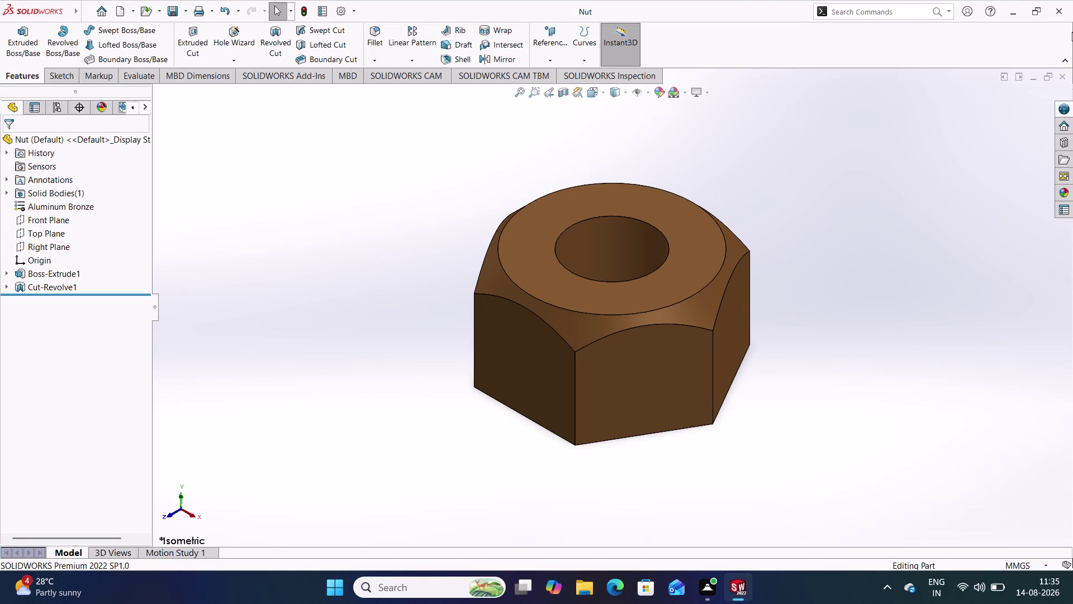
Create a new blank part document, Part7, after the bronze hex nut.
key(ctrl+n)
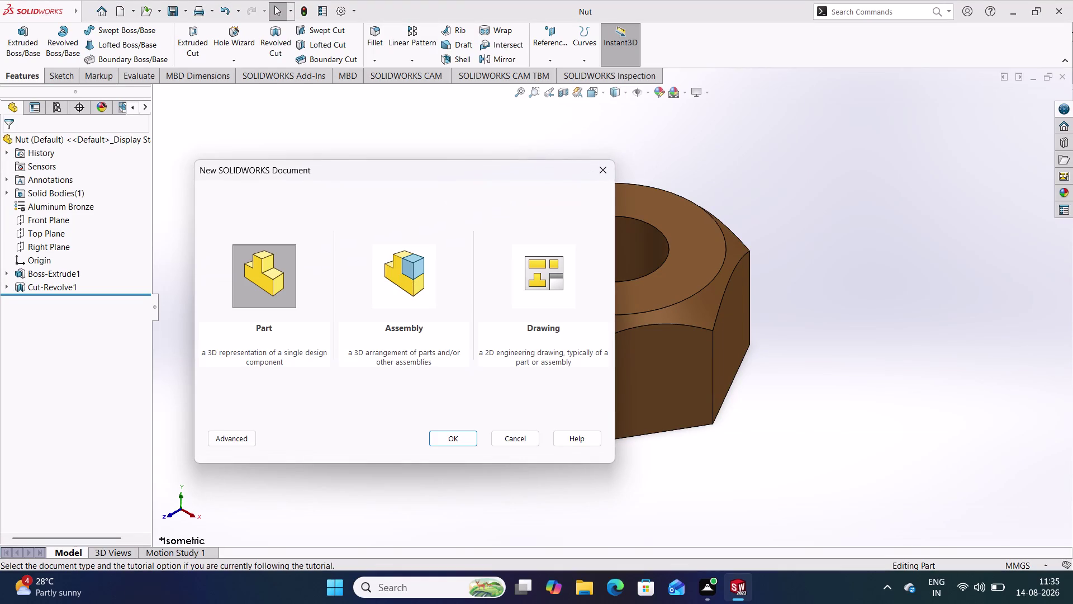
key(Return)
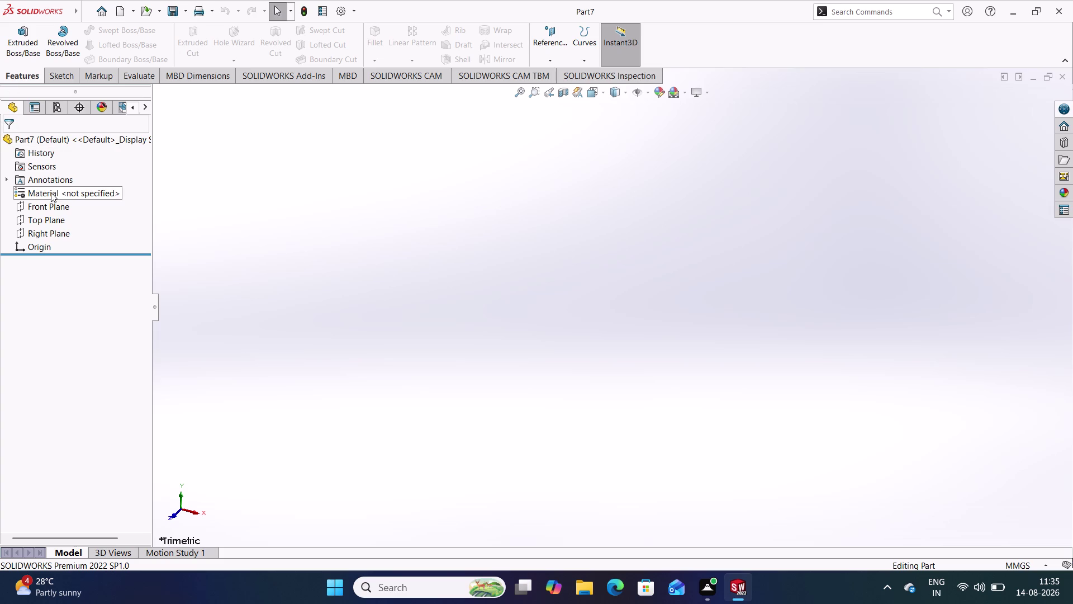
Start a sketch on the Top Plane and draw a circle centred on the origin.
click(52, 217)
click(64, 199)
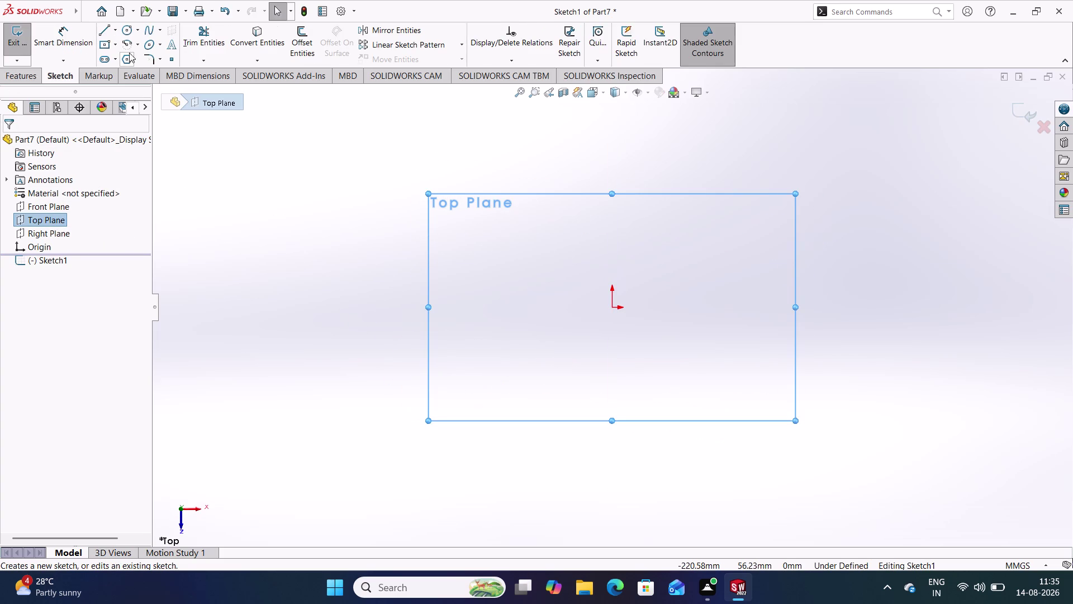
click(128, 31)
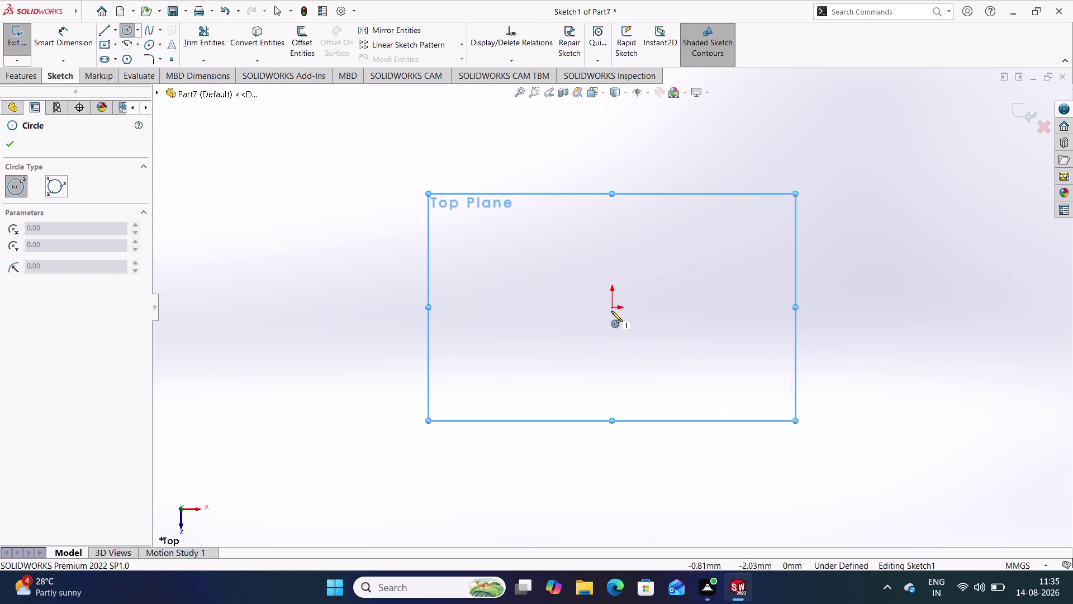
click(612, 307)
click(654, 357)
Dimension the circle's diameter to 10 mm.
right_drag(766, 423, 770, 277)
click(660, 264)
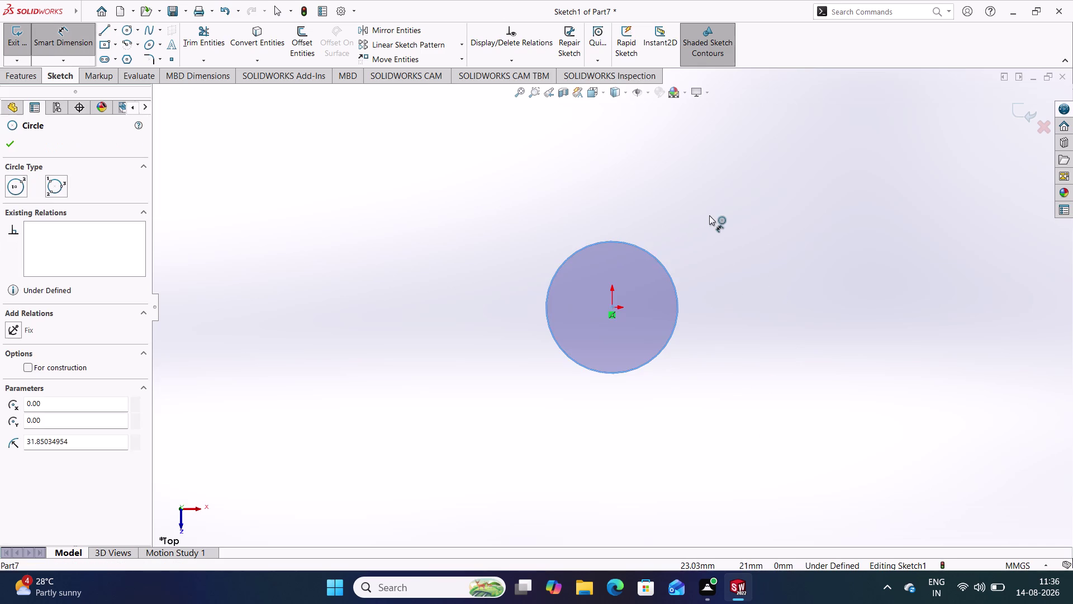
click(709, 215)
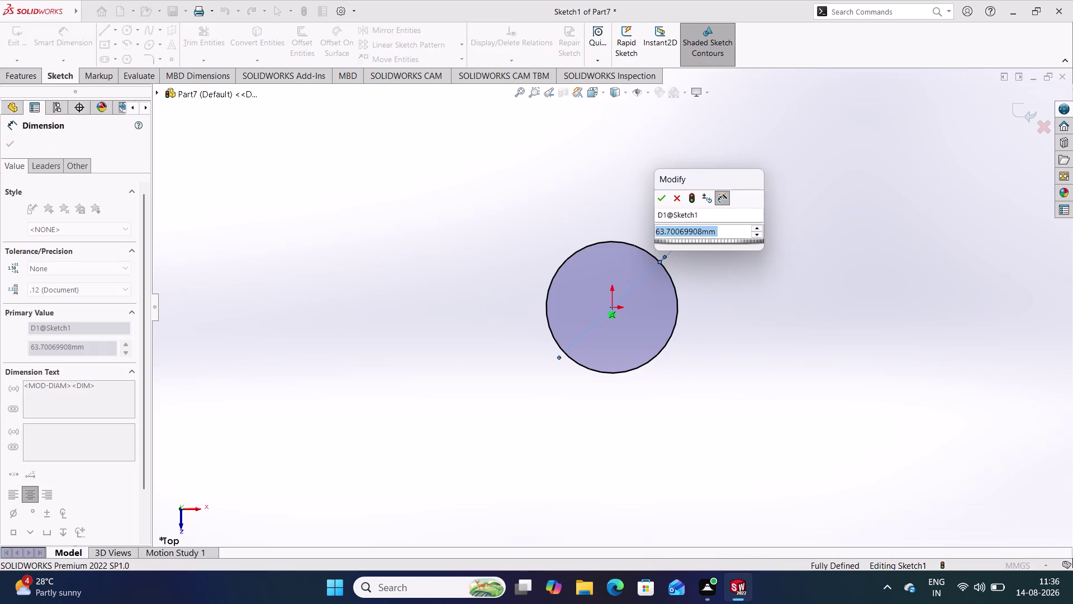
text(10)
key(Return)
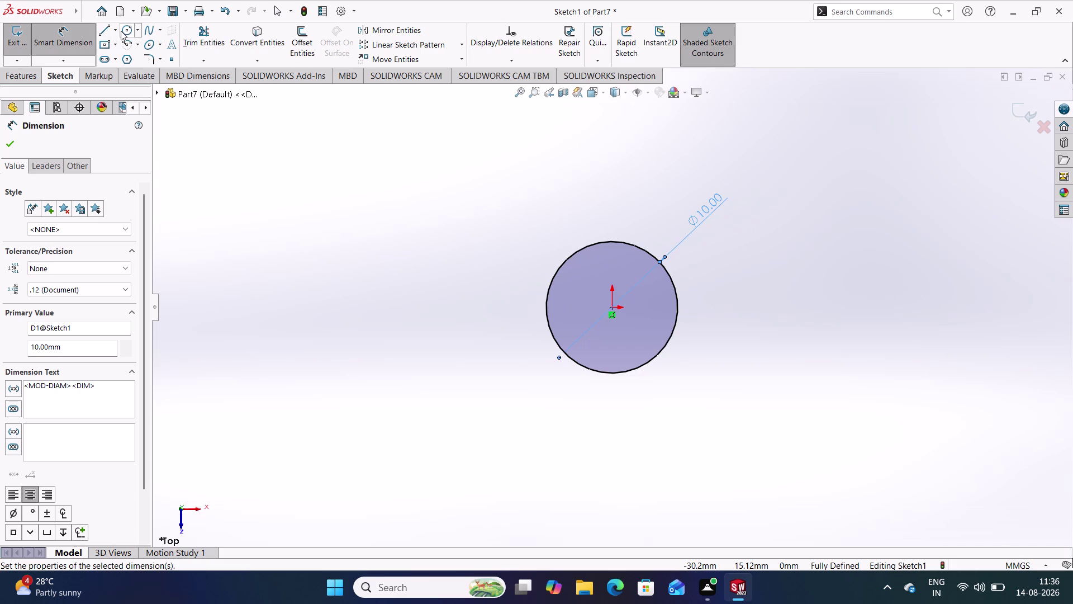
Draw a smaller circle centred on the origin inside the 10 mm circle.
click(125, 32)
click(613, 308)
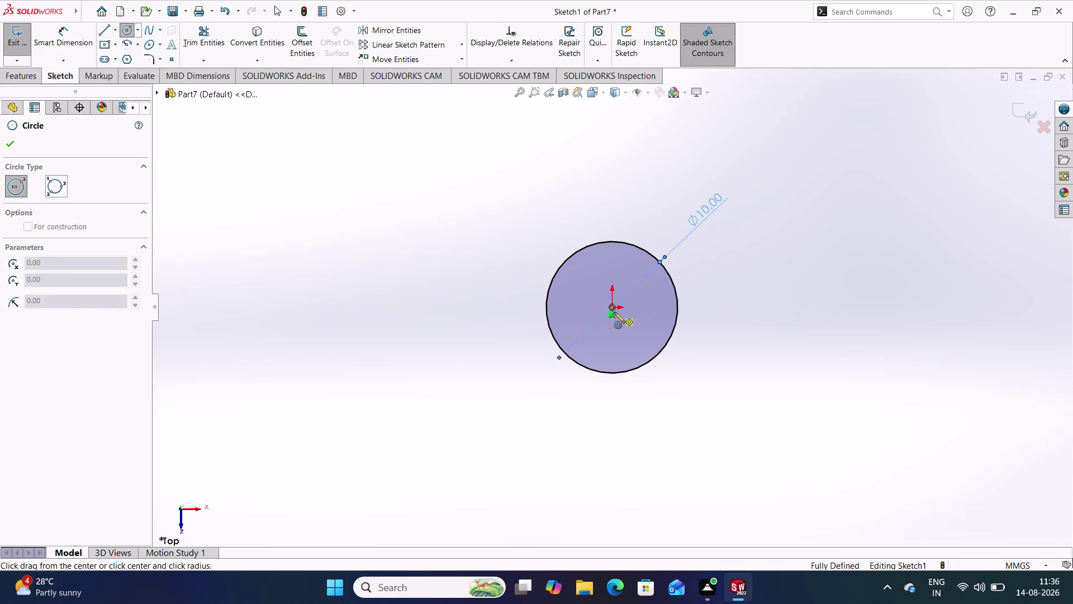
click(618, 339)
Add a diameter dimension to the inner circle, entering 6.25.
right_drag(809, 387, 836, 250)
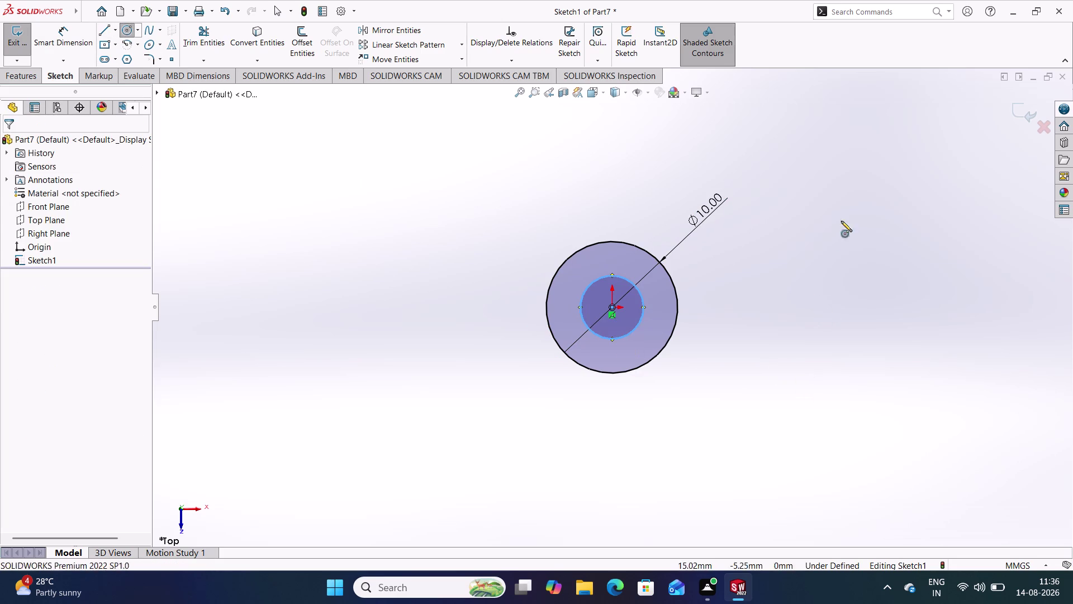
click(646, 302)
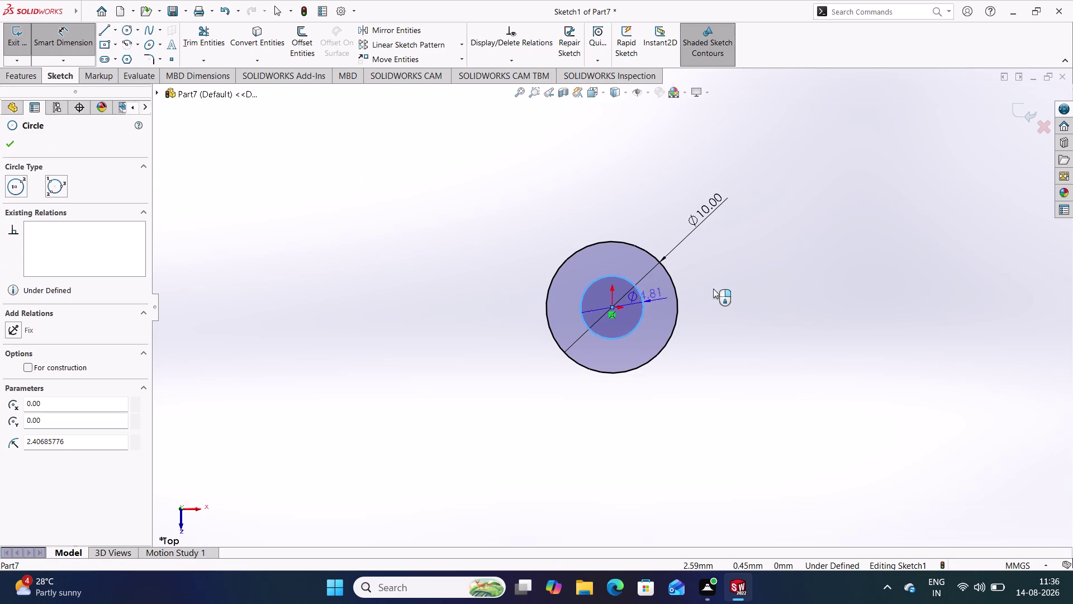
click(712, 306)
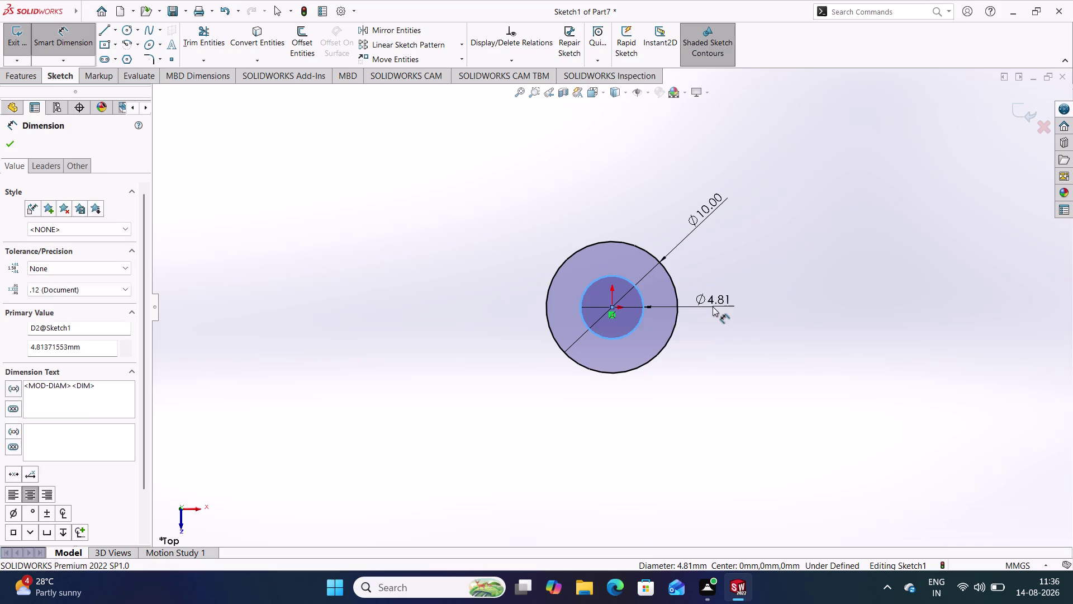
text(6.25)
key(Return)
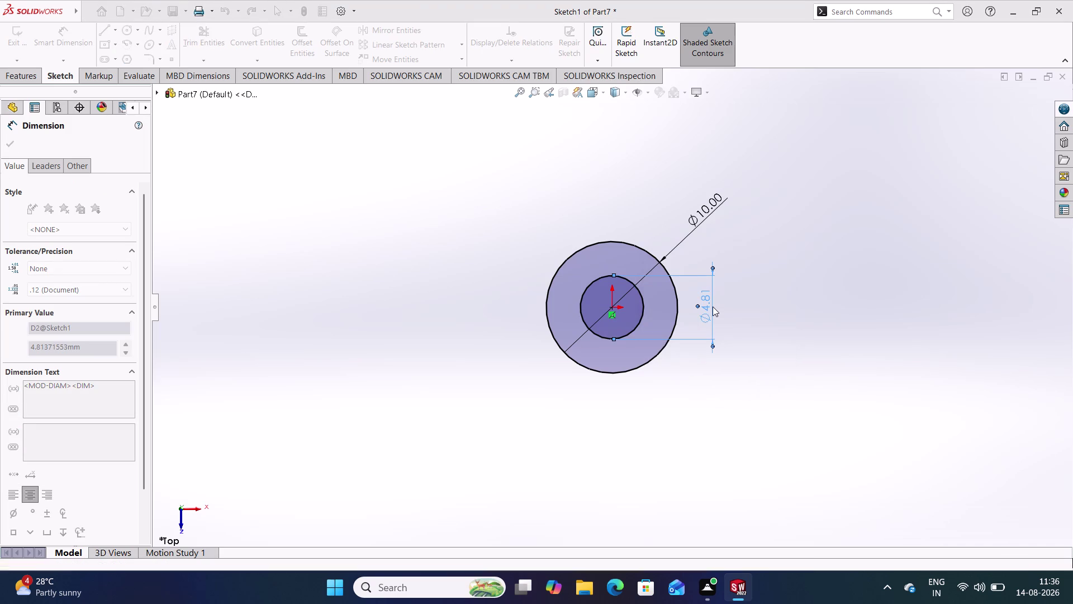